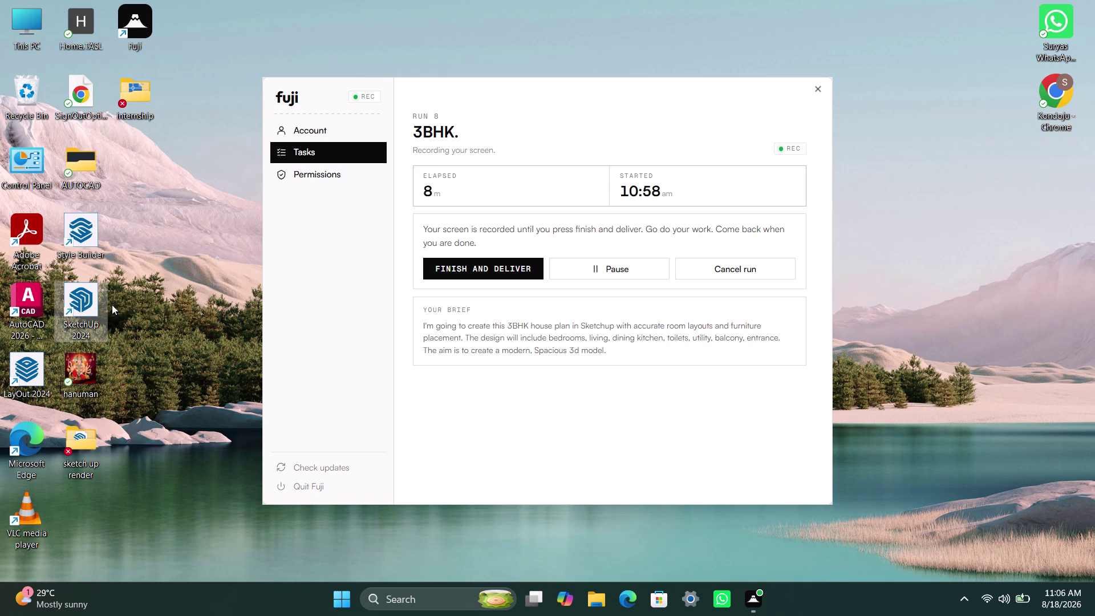
Launch SketchUp 2024 from its desktop shortcut, refreshing the desktop while the Welcome screen loads.
double_click(98, 297)
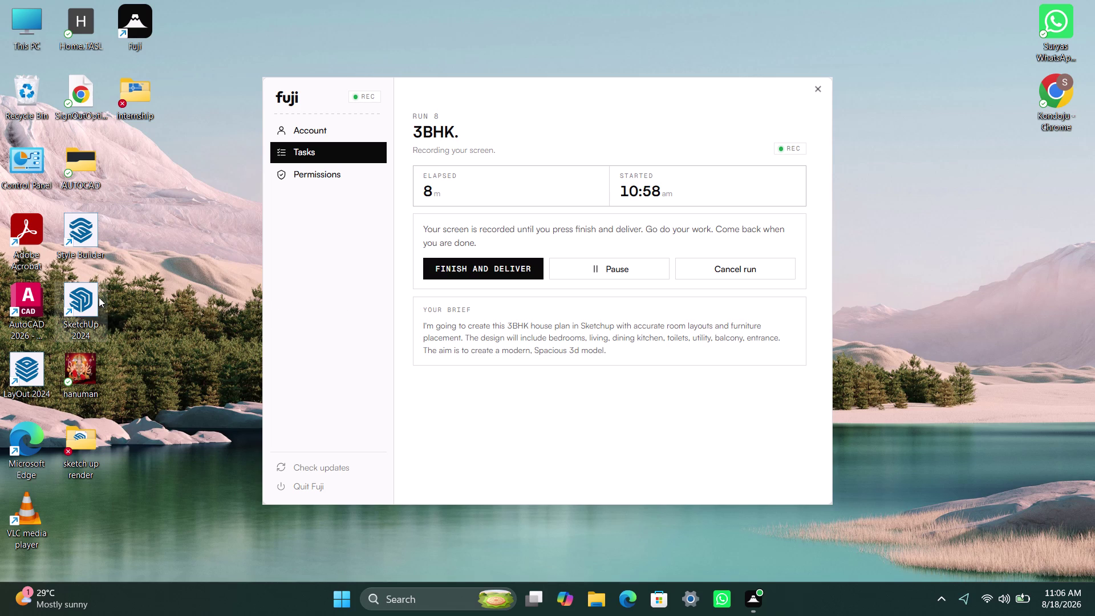
right_click(127, 251)
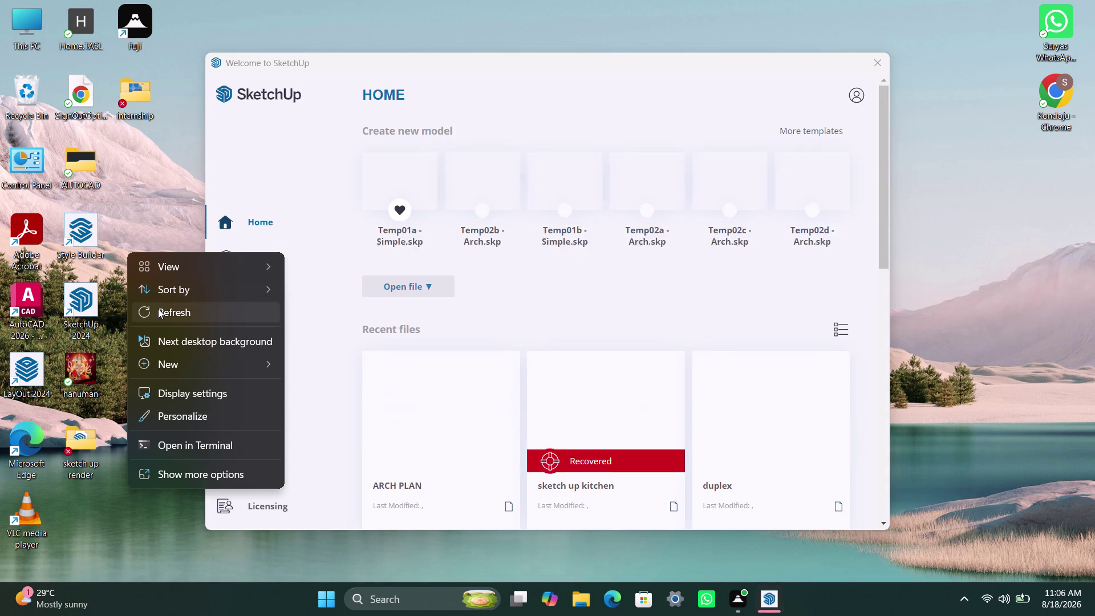
click(158, 309)
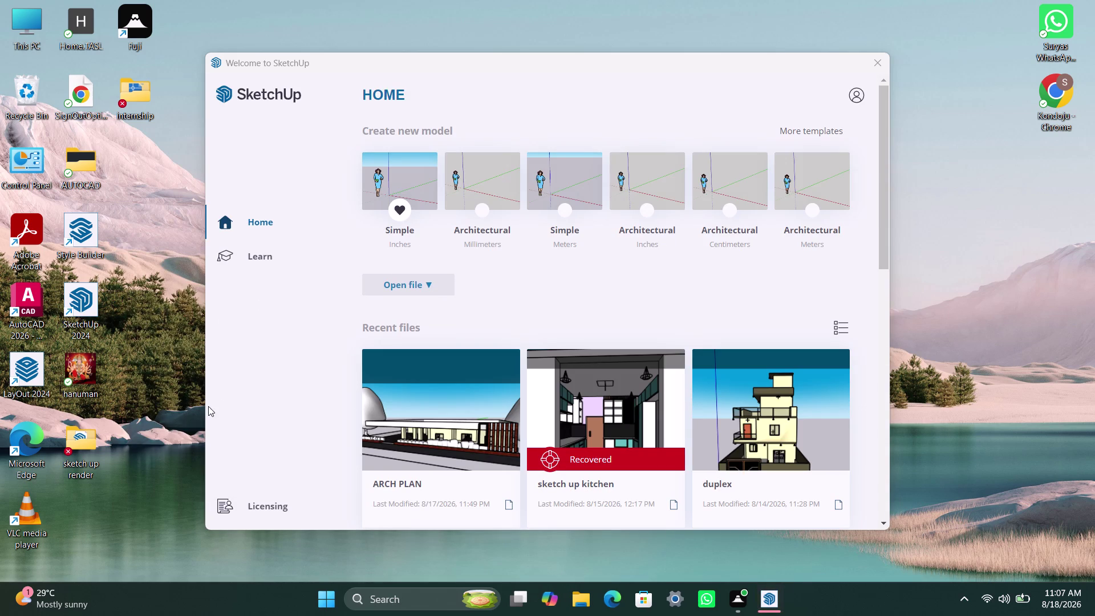